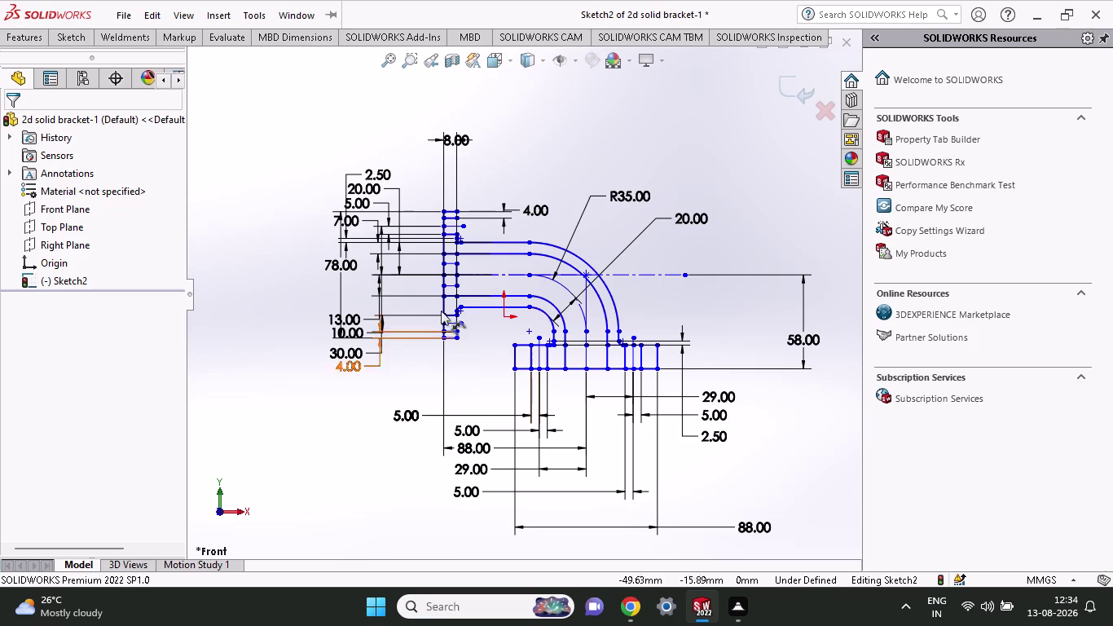
Zoom out on the finished bracket sketch and open Save As for '2d solid bracket-1' in Documents.
scroll(down, 3)
scroll(down, 3)
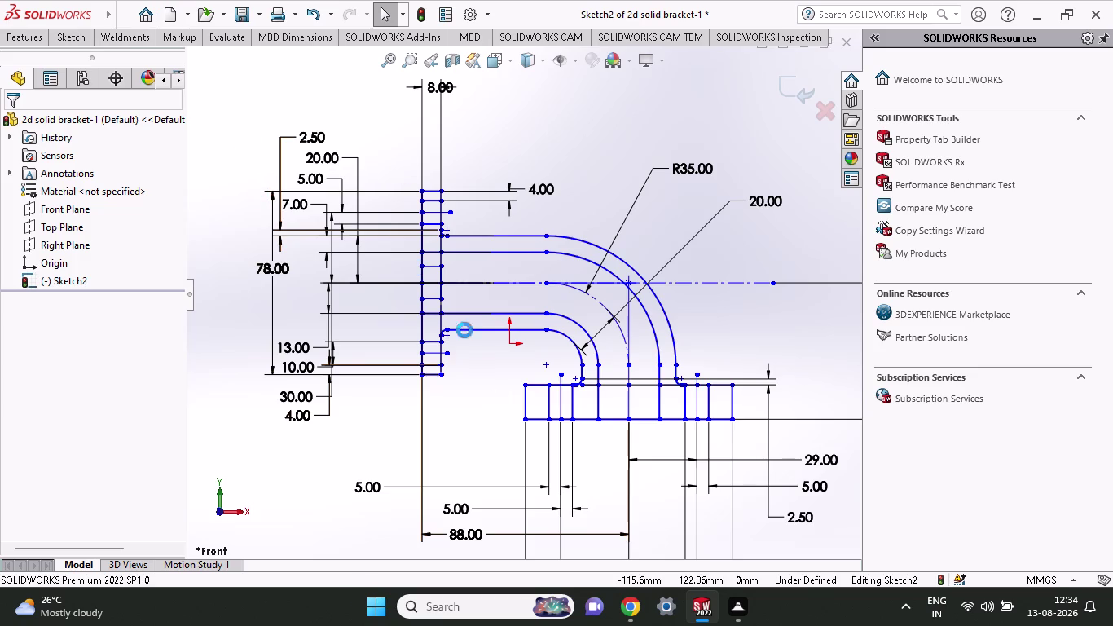
click(840, 359)
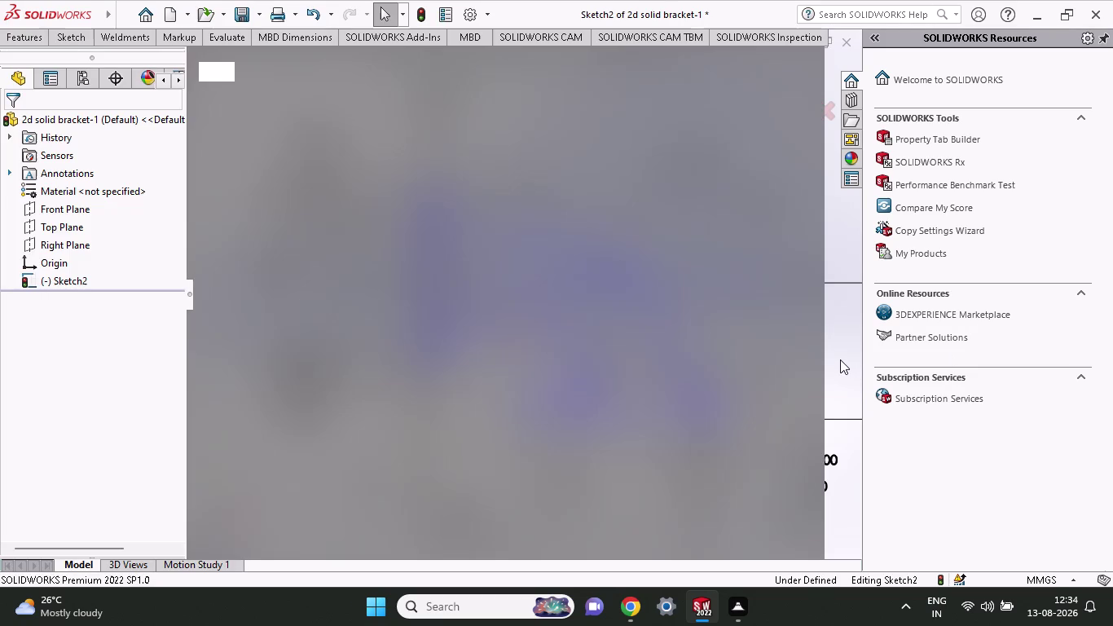
click(840, 360)
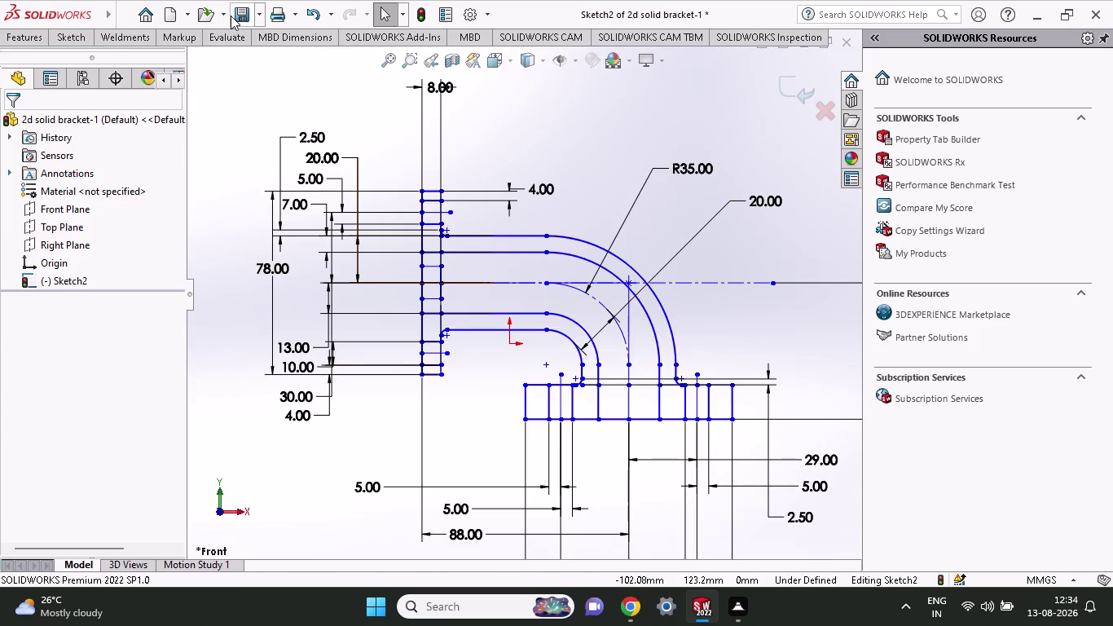
click(260, 18)
click(266, 56)
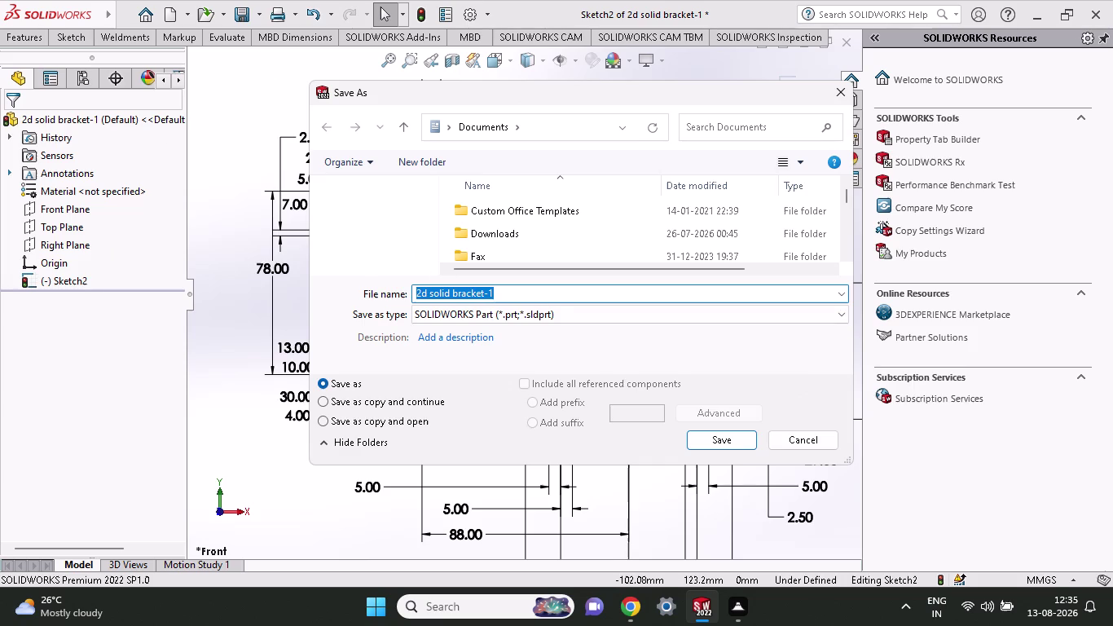
drag(513, 290, 407, 290)
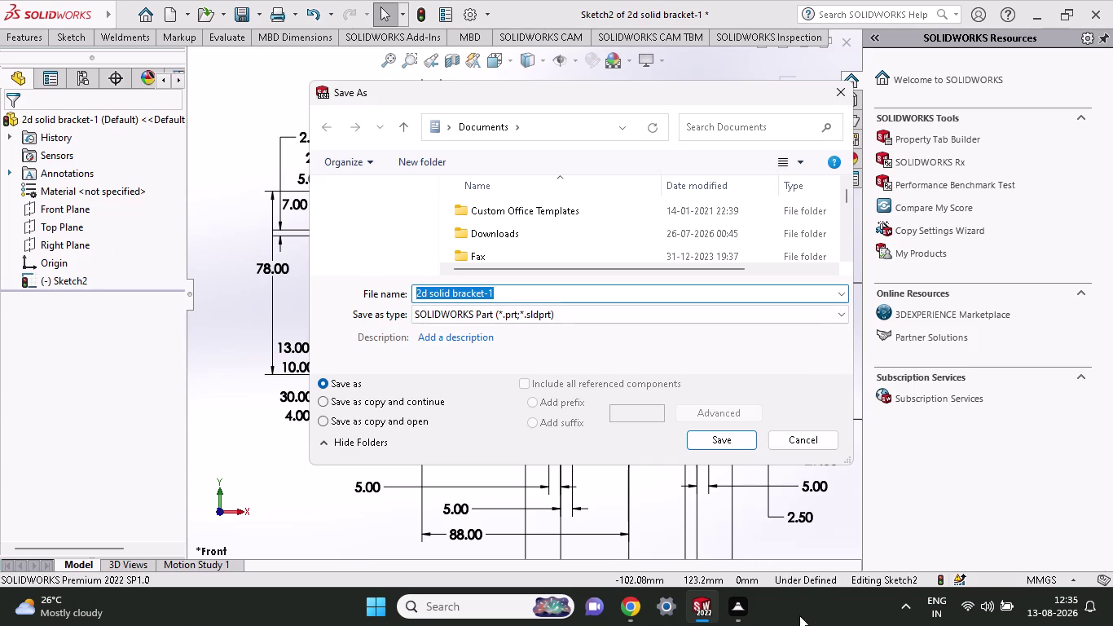